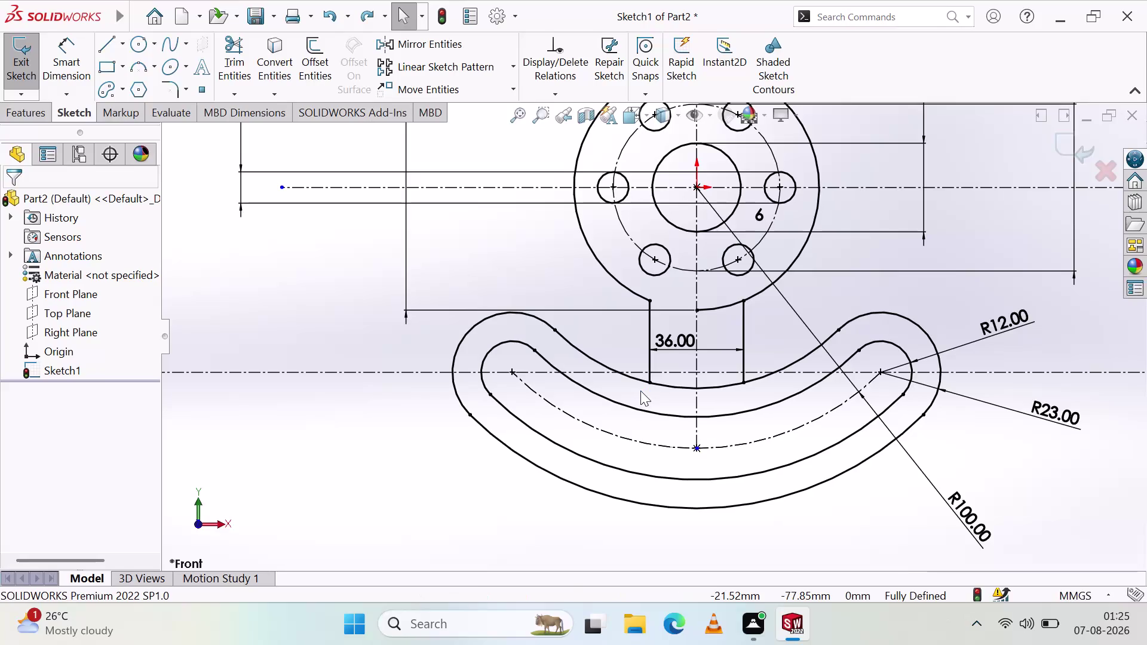
Undo the last change and start a 10 mm Sketch Fillet.
key(ctrl+z)
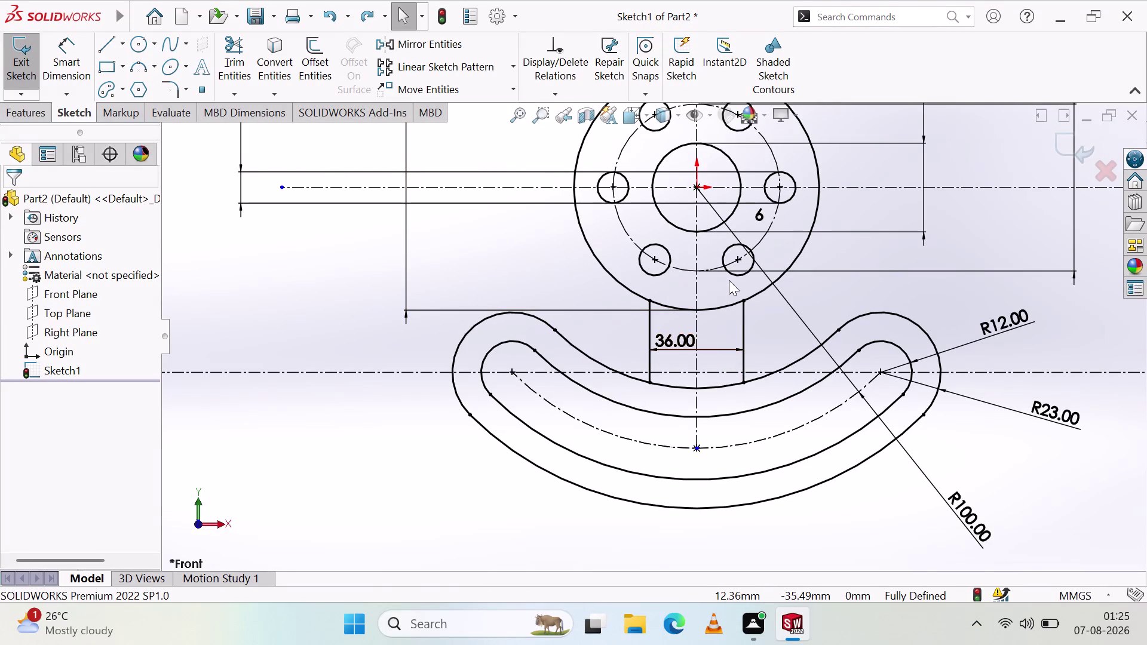
scroll(down, 3)
scroll(down, 3)
scroll(down, 3)
scroll(down, 3)
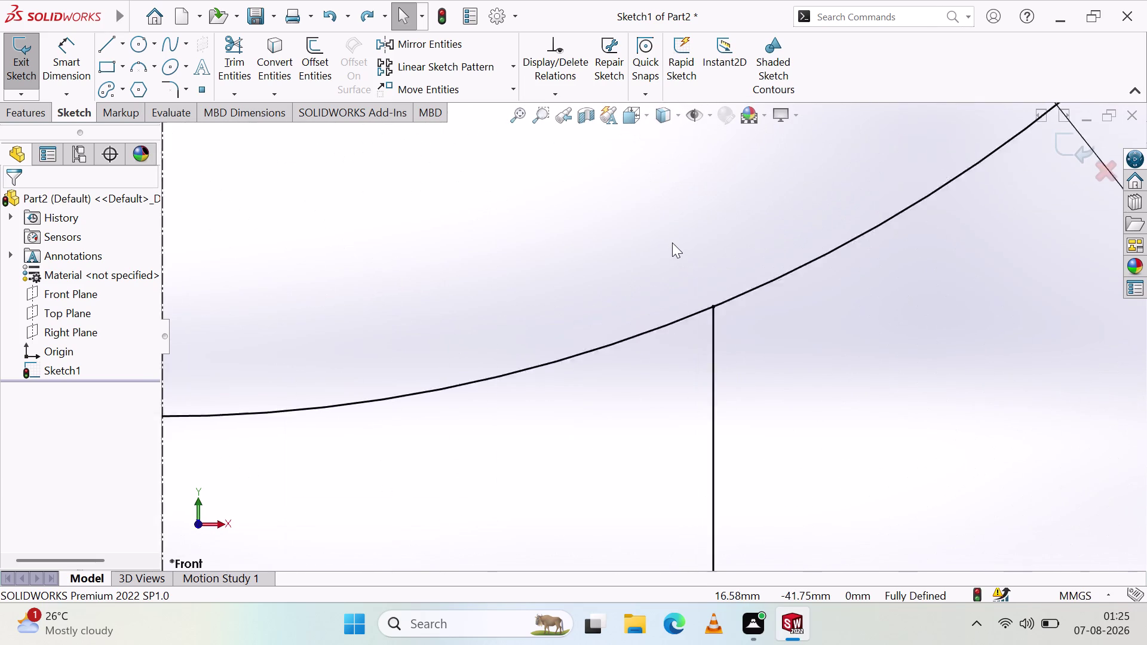
click(171, 89)
scroll(up, 3)
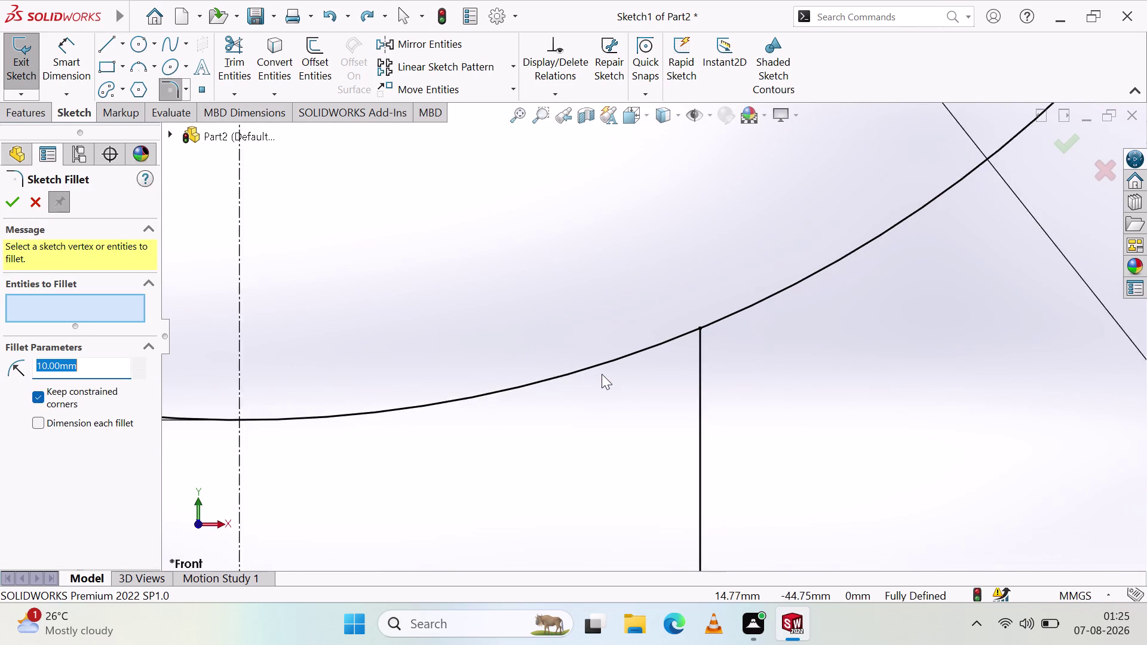
scroll(up, 3)
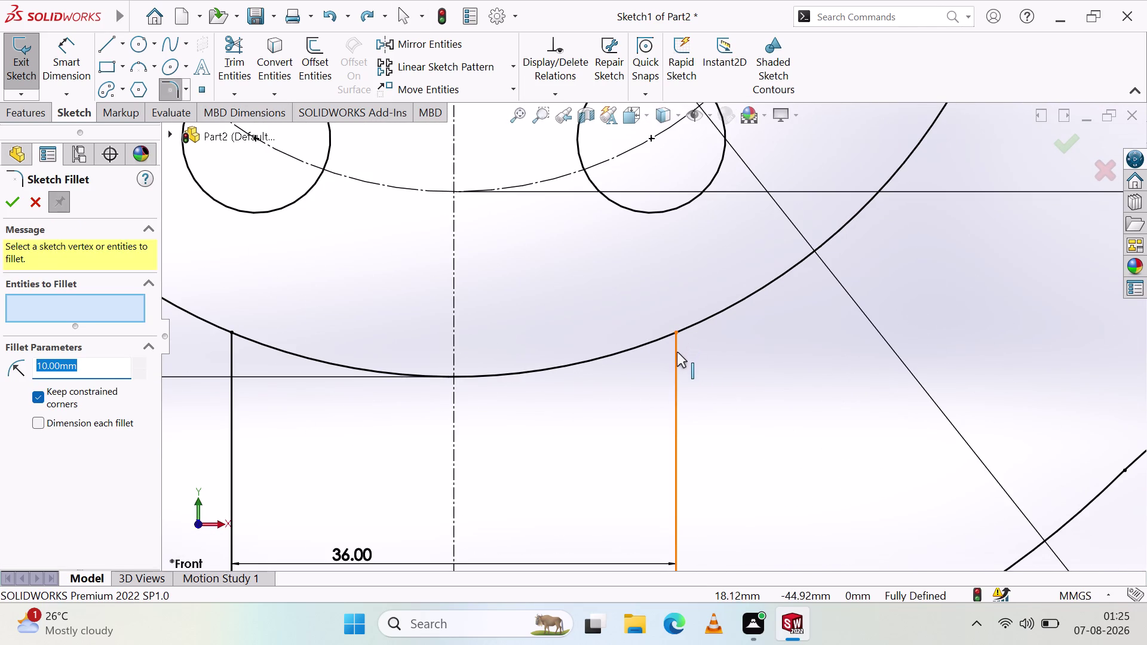
Pick the neck's right line and the flange circle as fillet entities, then check the fillet options.
click(676, 353)
click(707, 320)
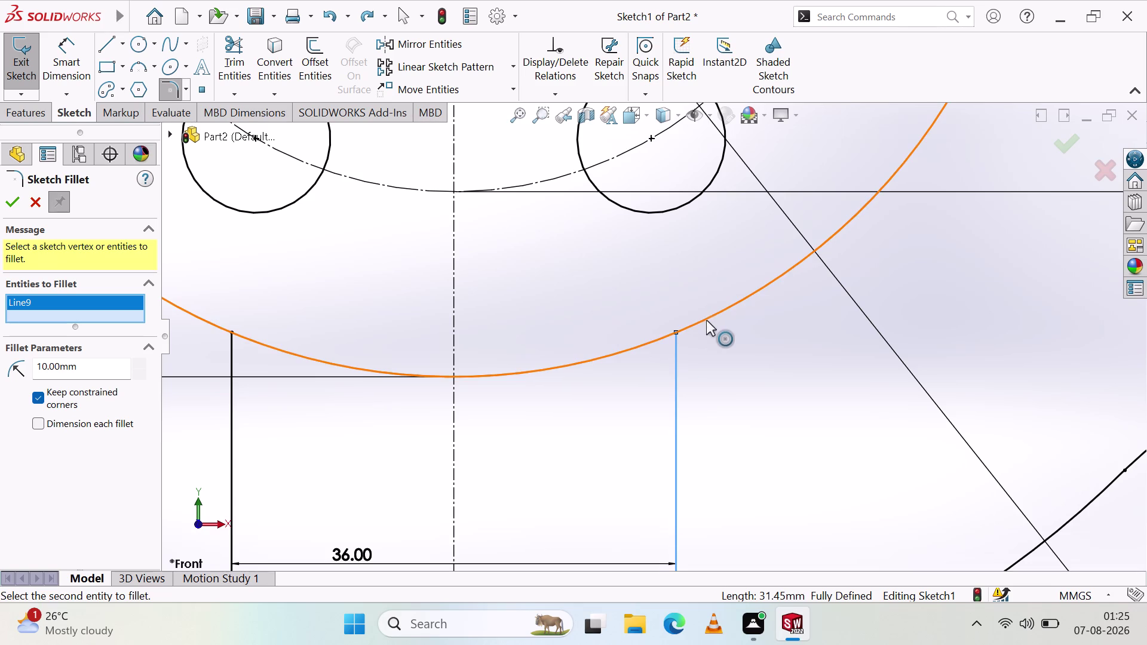
click(11, 211)
scroll(down, 3)
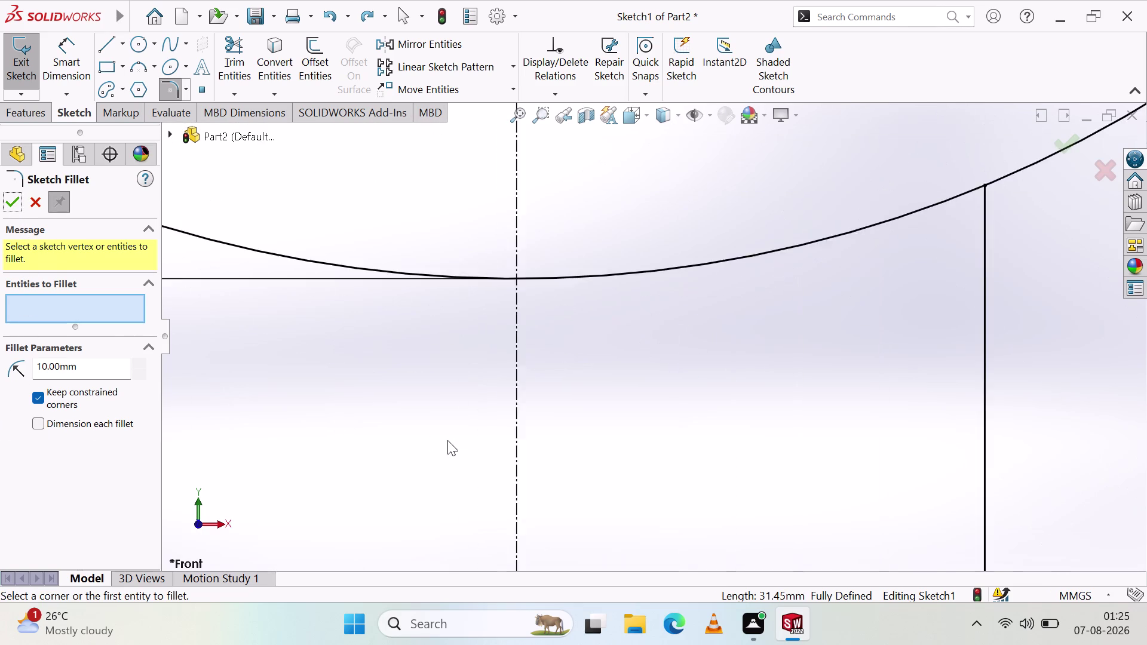
scroll(up, 3)
scroll(up, 3)
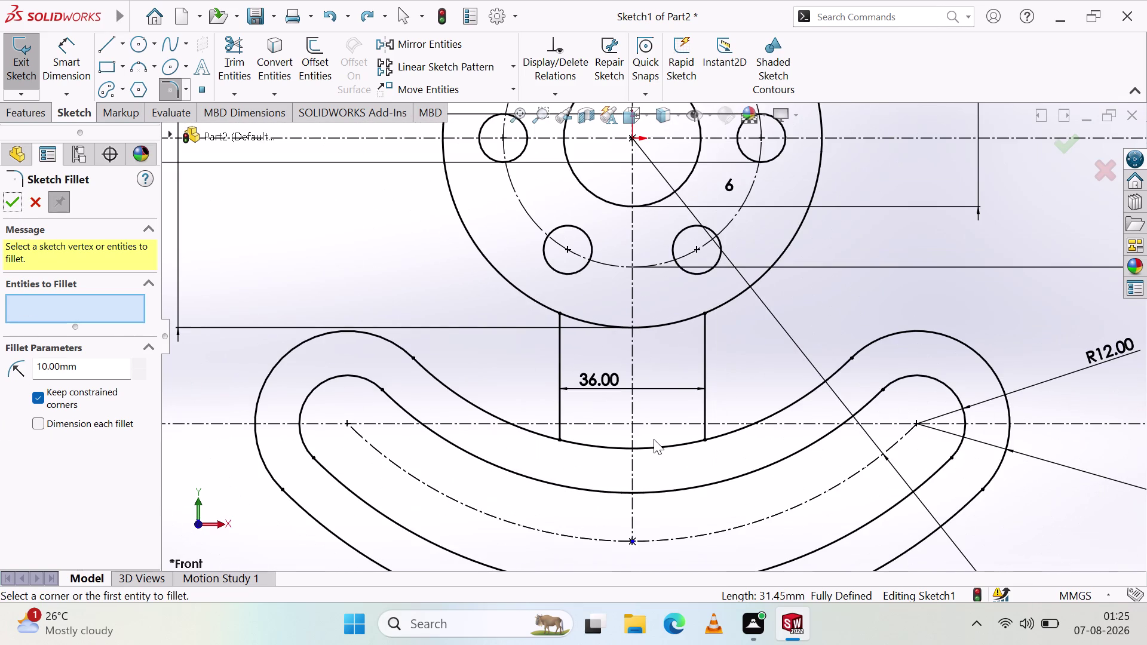
scroll(down, 3)
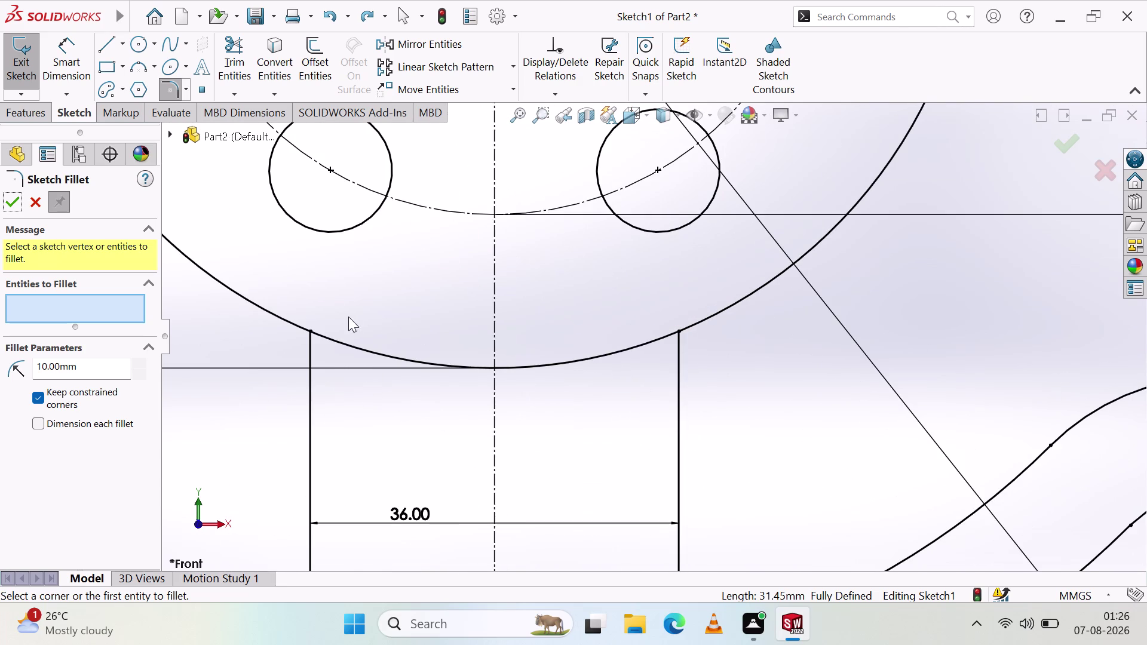
scroll(up, 3)
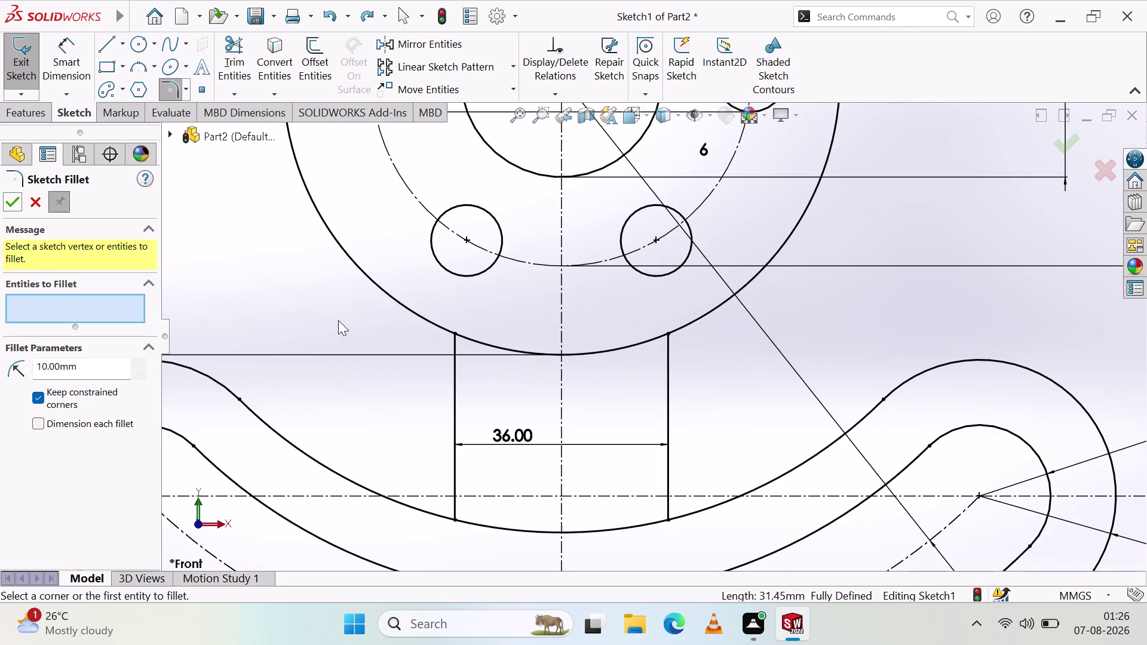
scroll(up, 3)
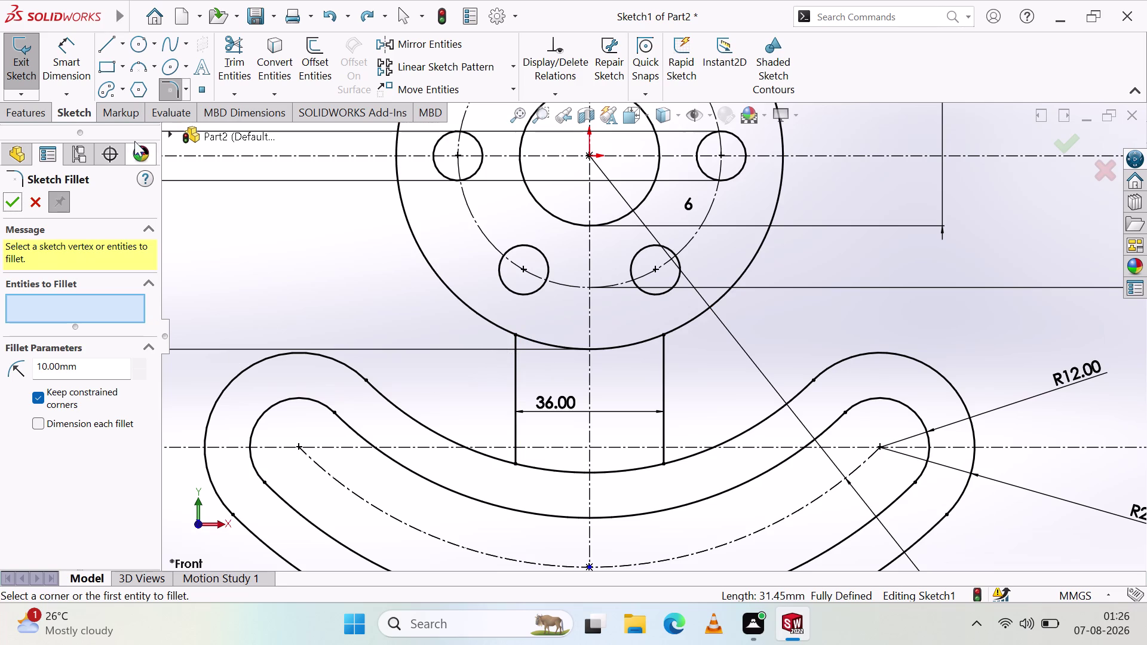
click(183, 91)
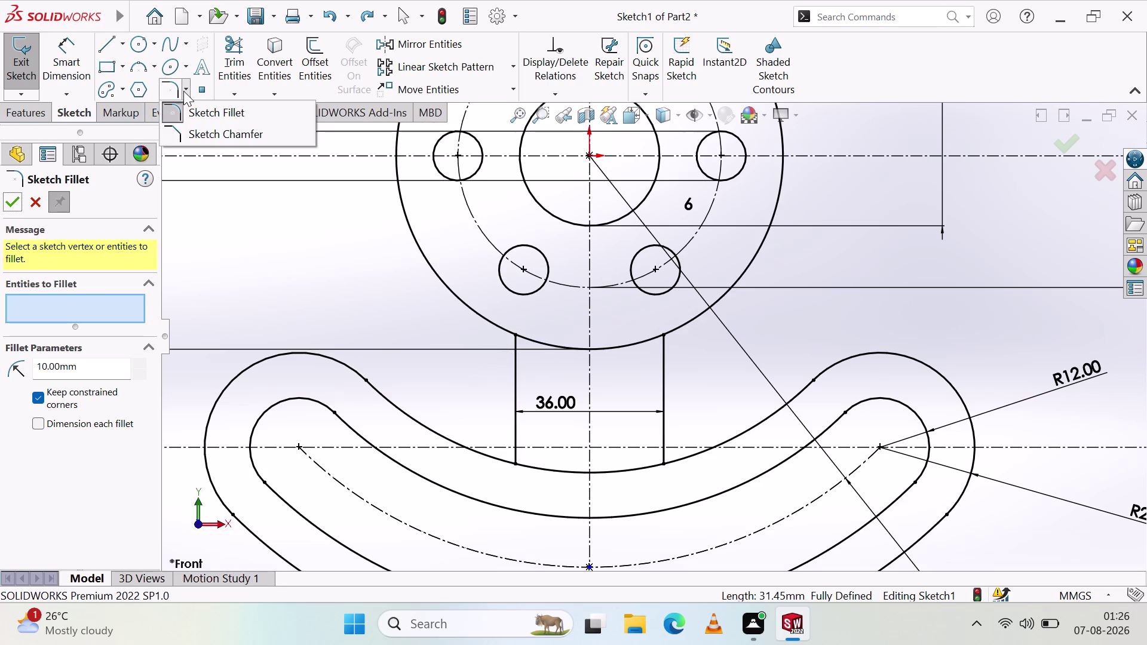
Cancel the sketch fillet without rounding, then zoom out over the whole bracket sketch.
key(Escape)
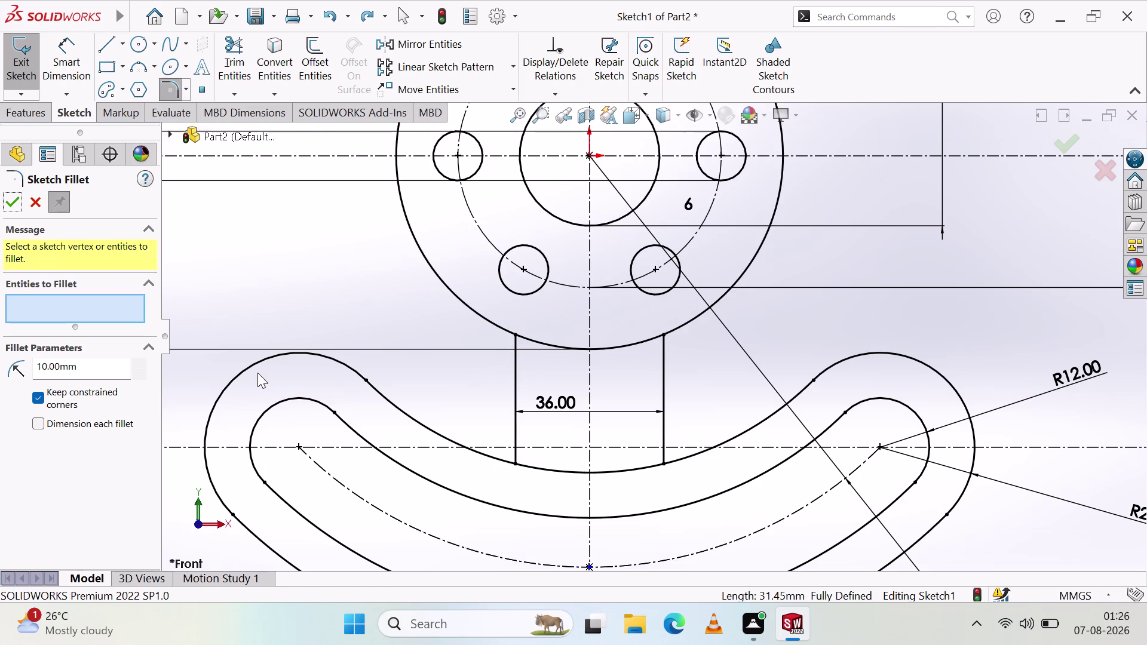
key(Escape)
key(Escape)
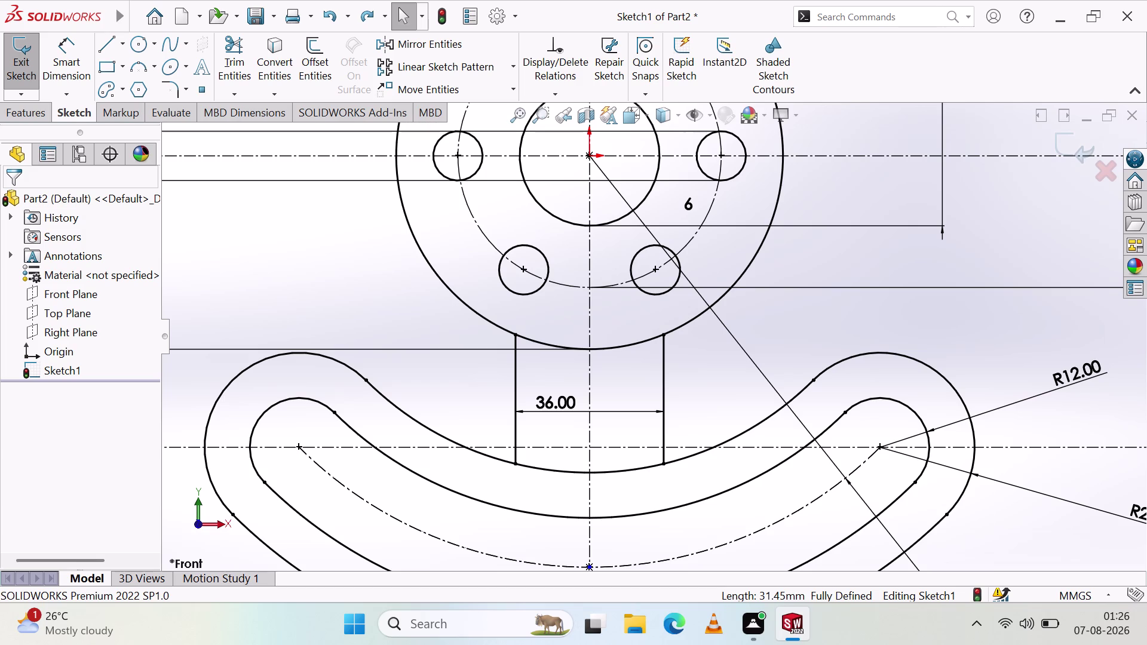
scroll(down, 3)
scroll(up, 3)
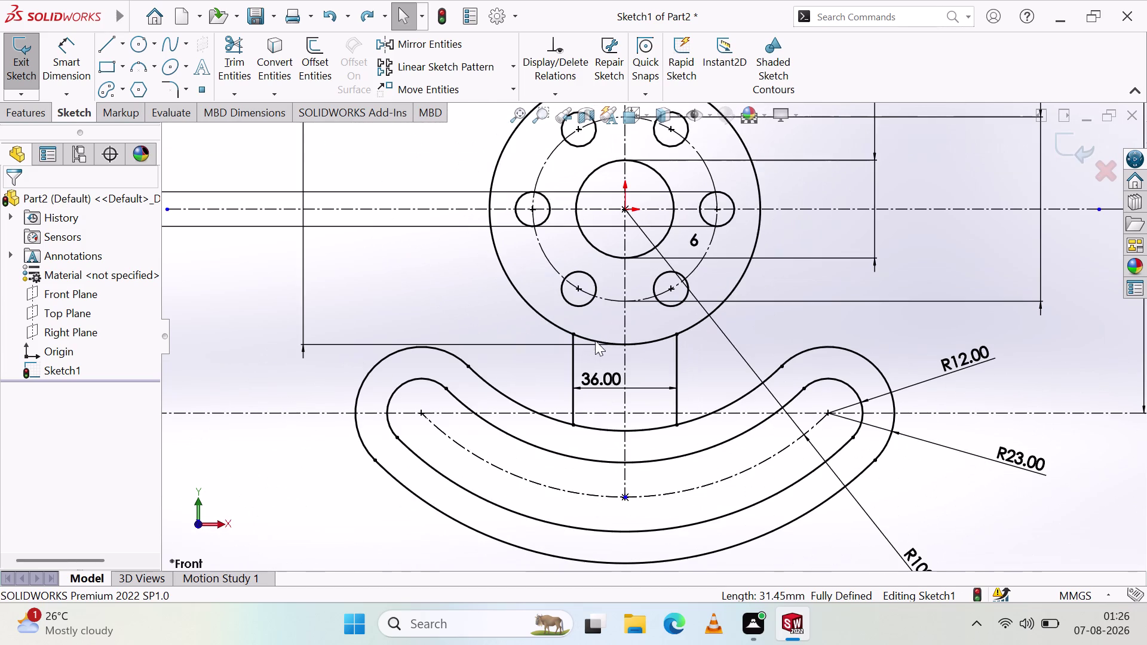
scroll(up, 3)
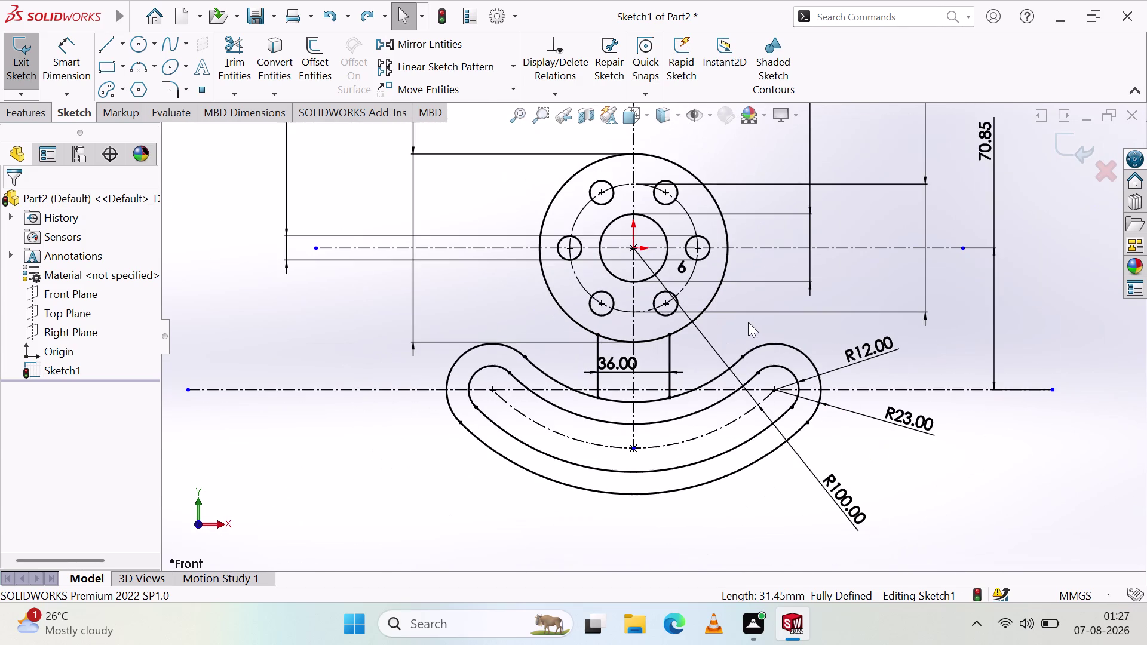